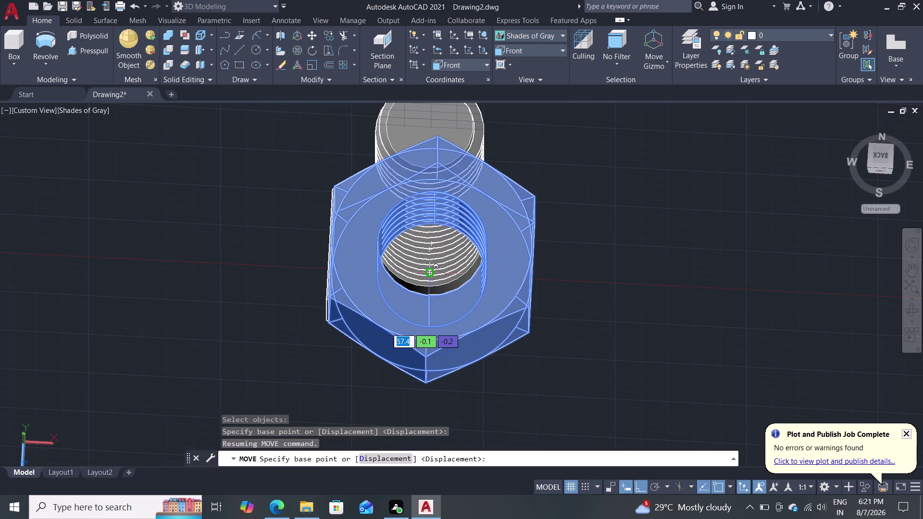
Abandon the earlier unfinished move of the nut.
click(429, 276)
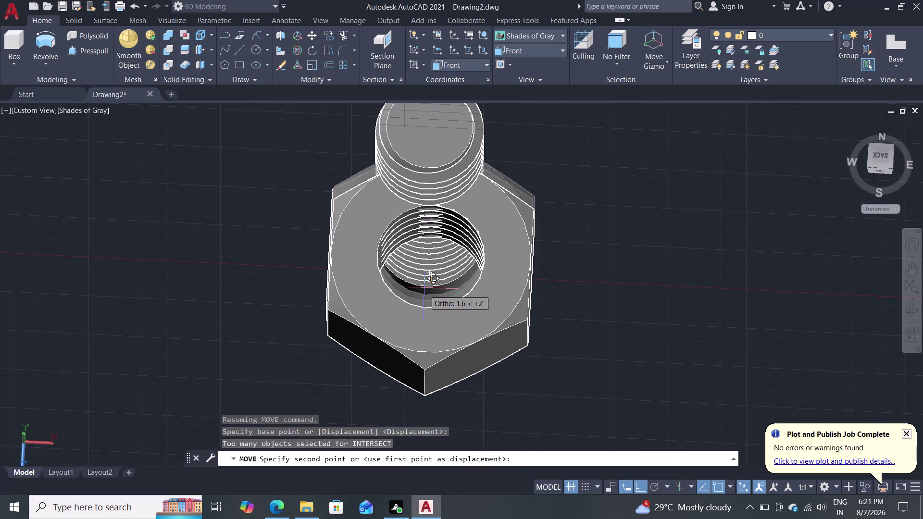
middle_drag(426, 284, 423, 337)
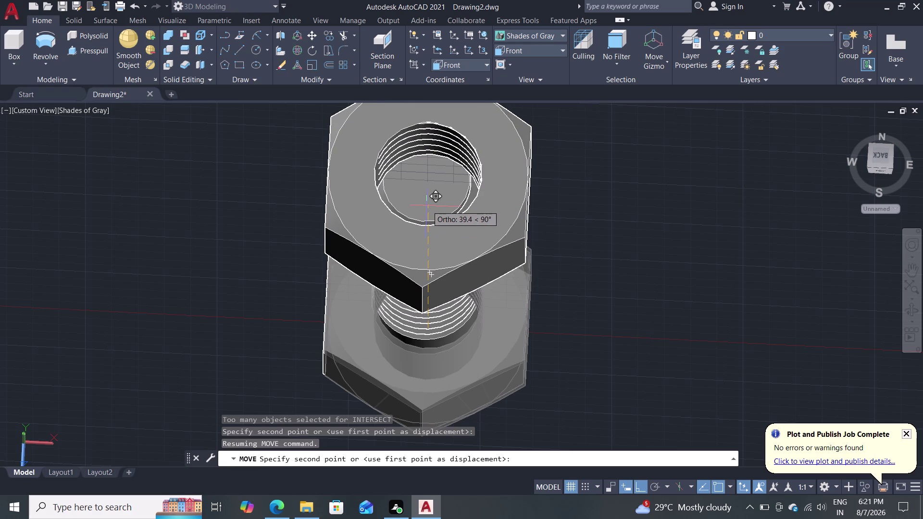
key(Escape)
key(Escape)
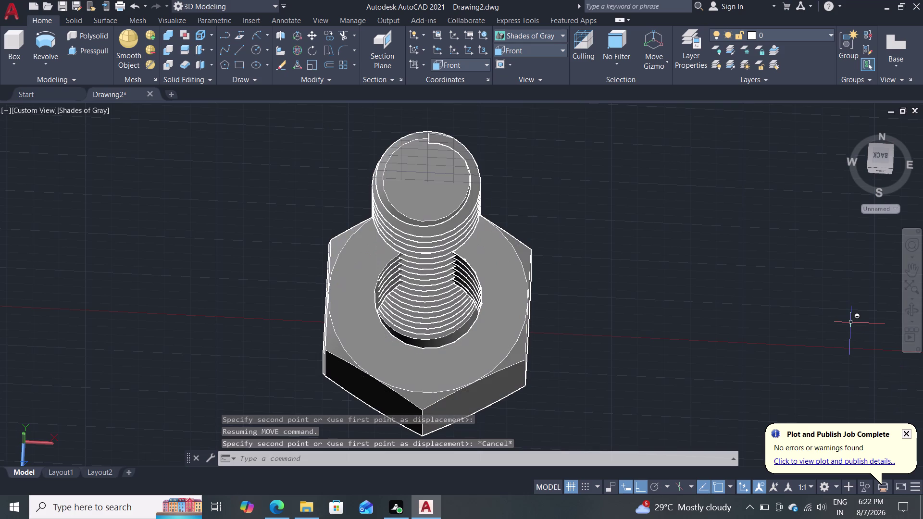
Move the hex nut from the overlapping solids to the right of the bolt.
key(m)
key(Return)
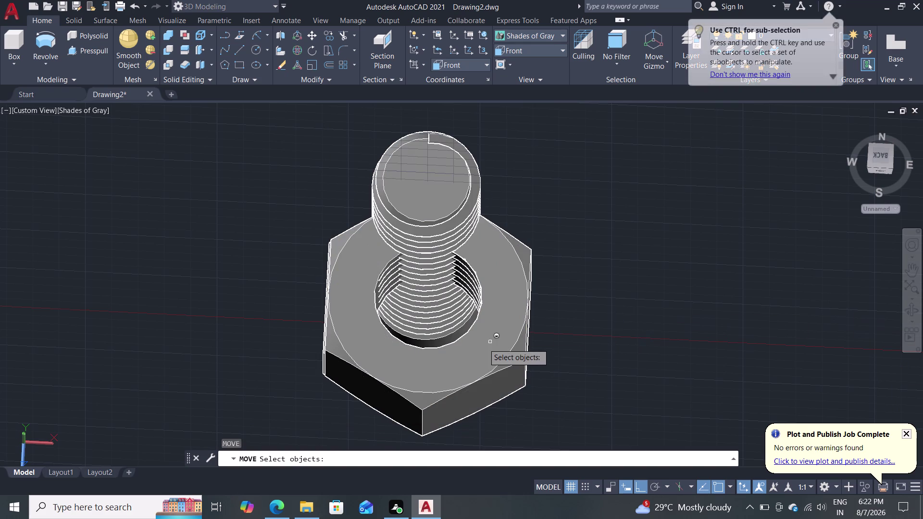
click(484, 344)
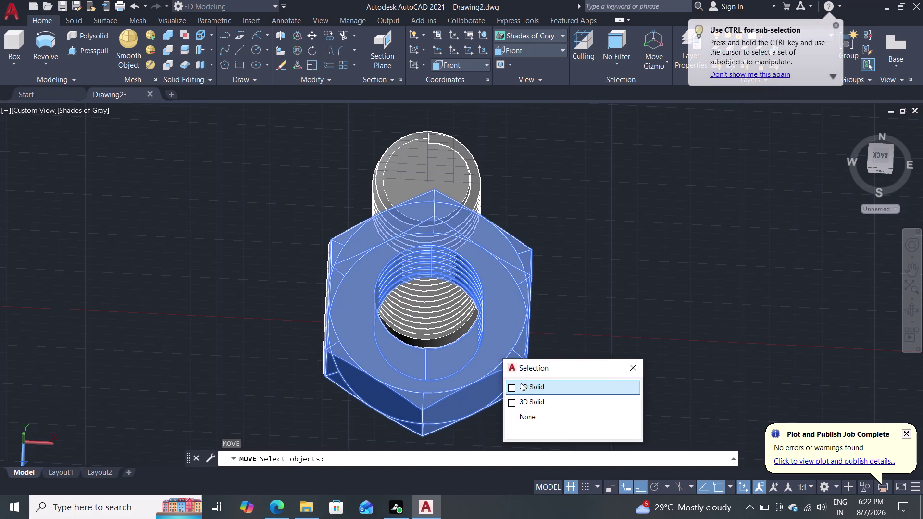
click(521, 383)
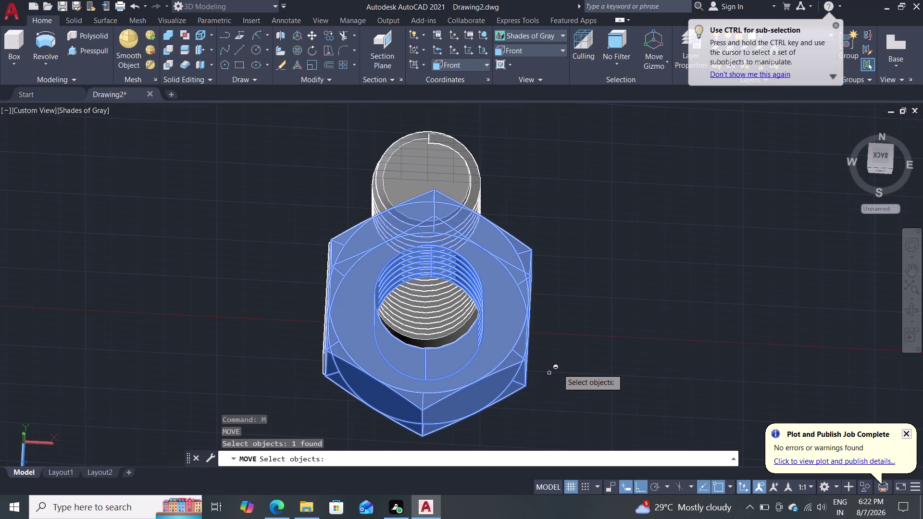
key(Return)
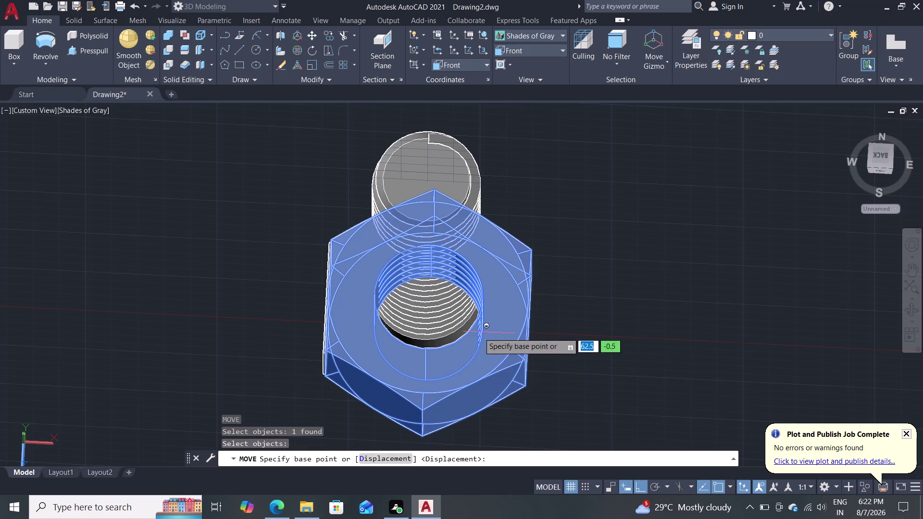
click(423, 313)
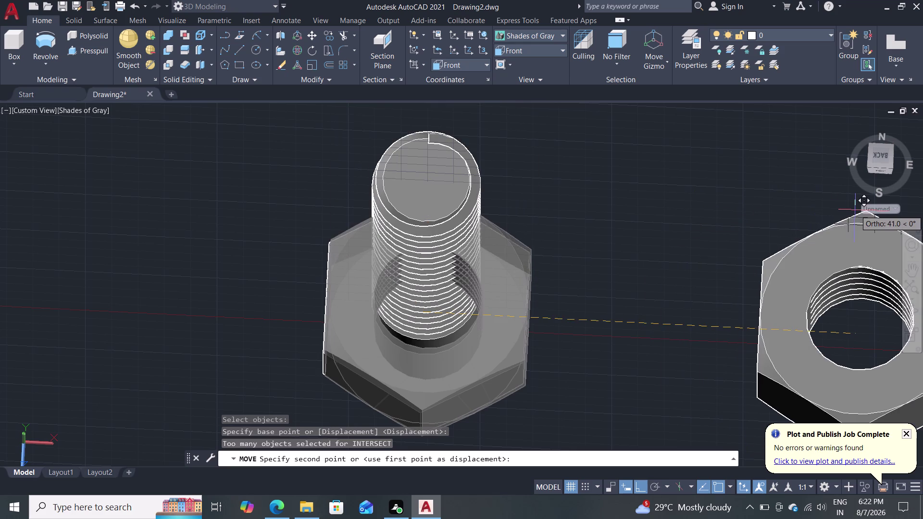
click(855, 210)
scroll(down, 3)
scroll(up, 3)
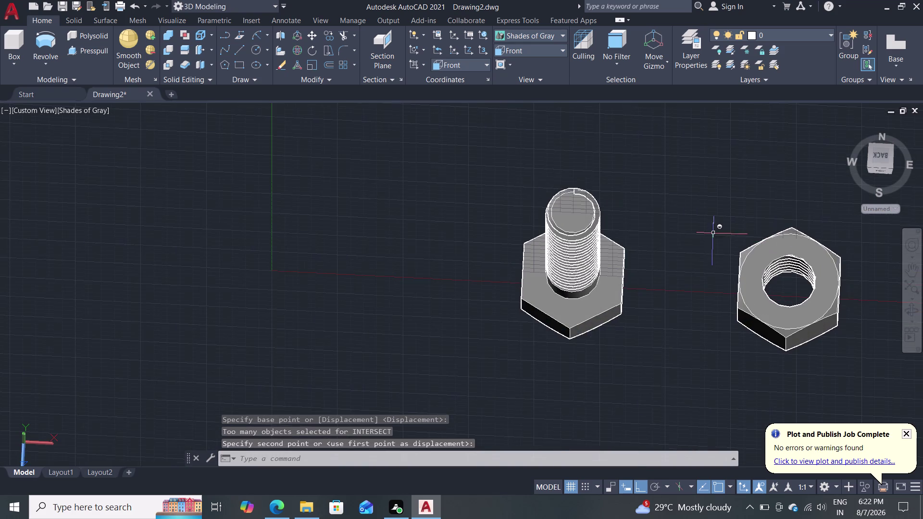
middle_drag(706, 242, 620, 224)
scroll(up, 3)
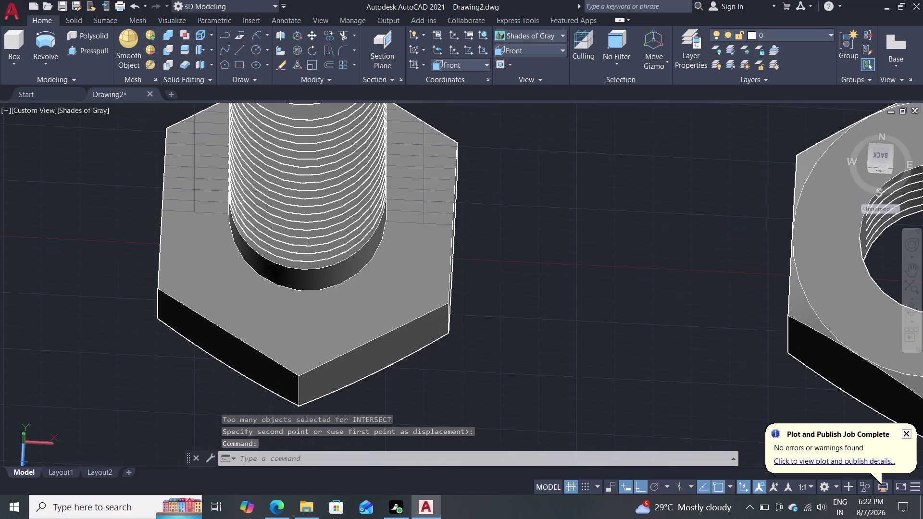
click(10, 4)
Save the bolt-and-nut drawing with the file name 'ortho 14'.
click(43, 134)
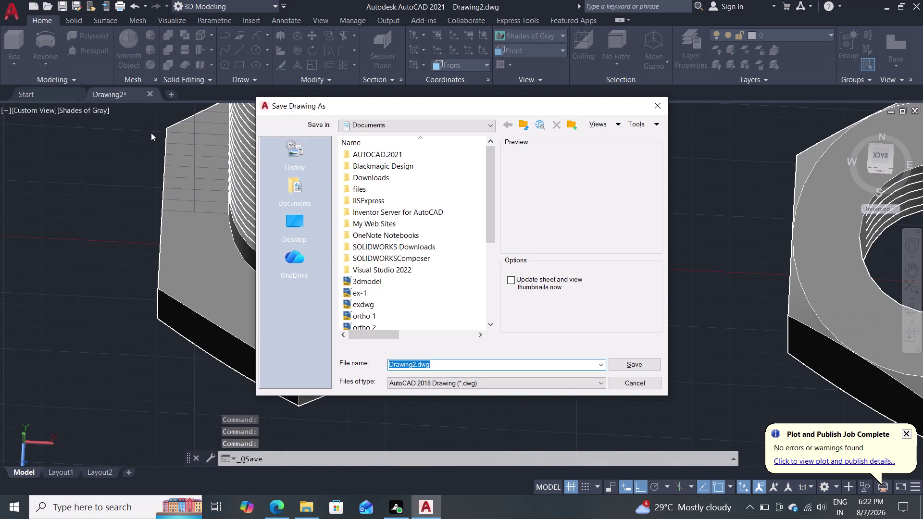
text(orth)
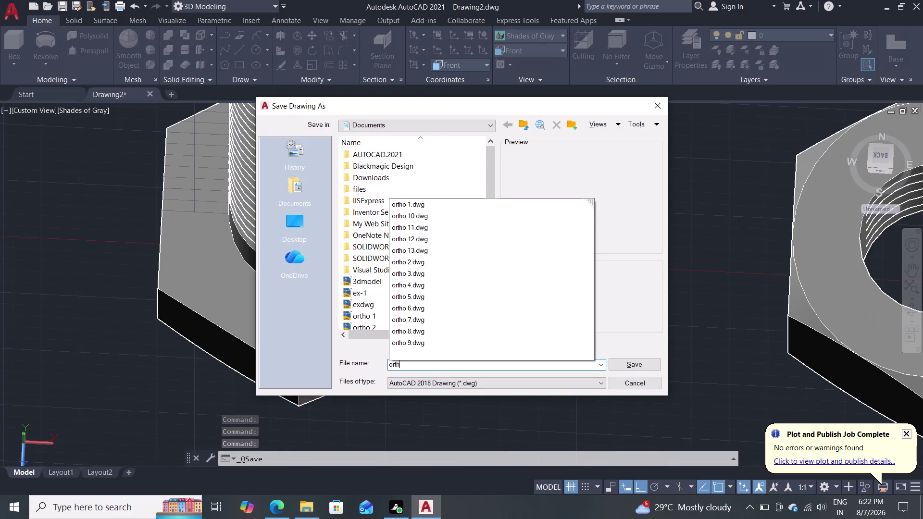
text(o)
key(space)
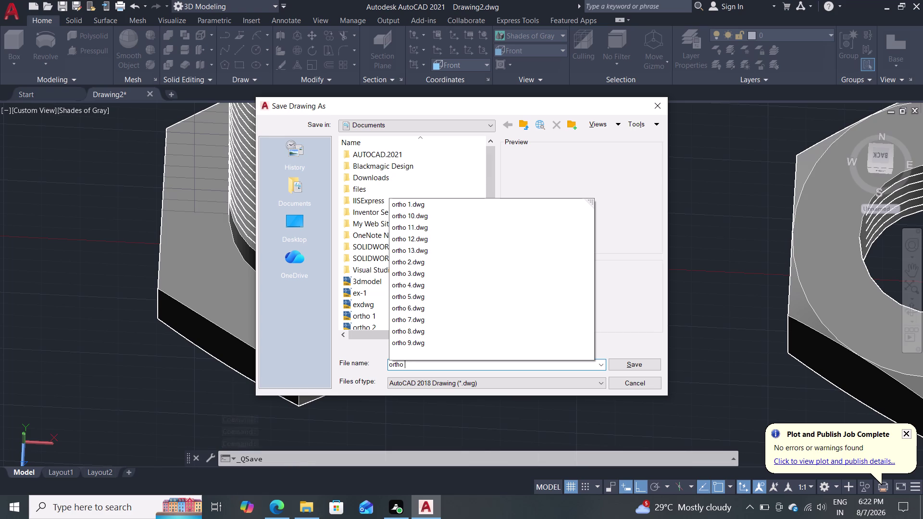
text(14)
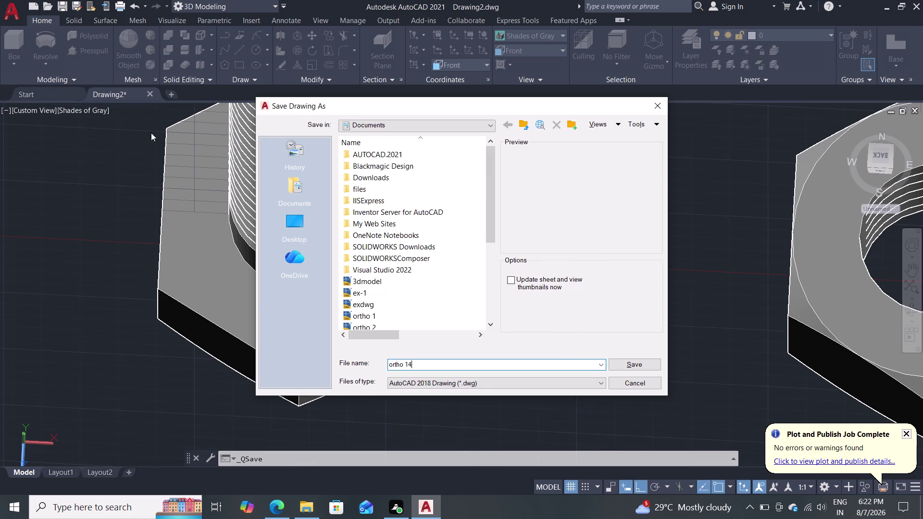
key(Return)
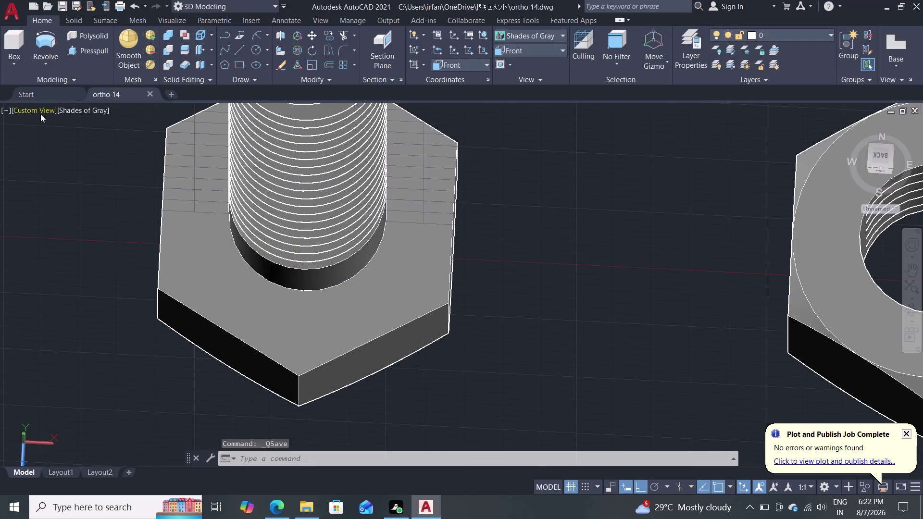
click(6, 10)
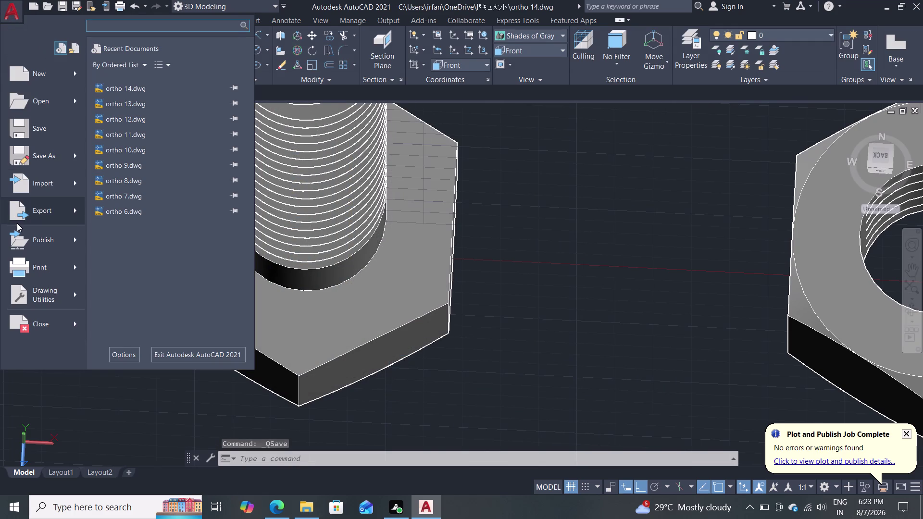
Export the drawing as a PDF file named 'ortho 14.pdf'.
click(17, 222)
click(133, 215)
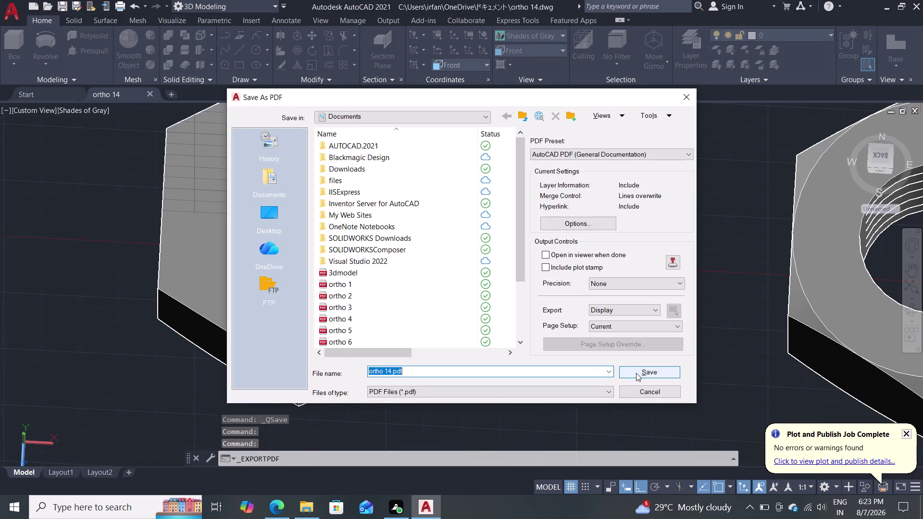
click(637, 374)
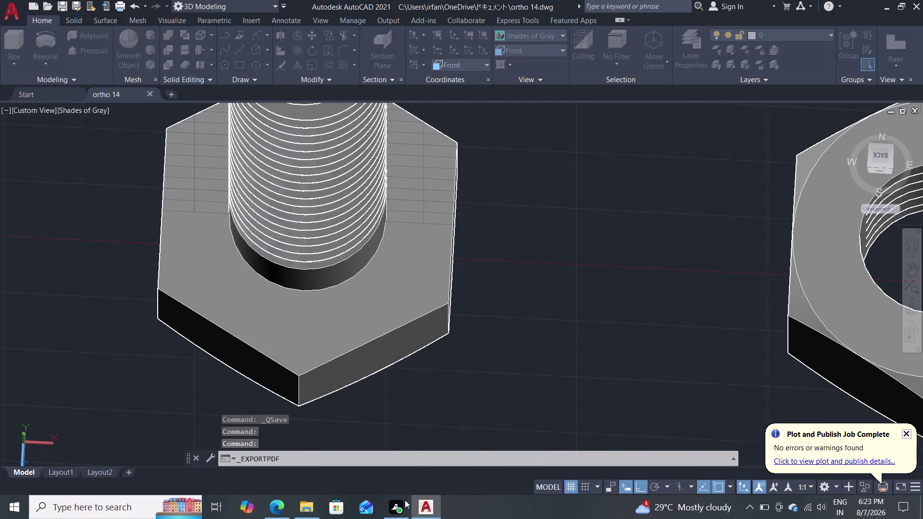